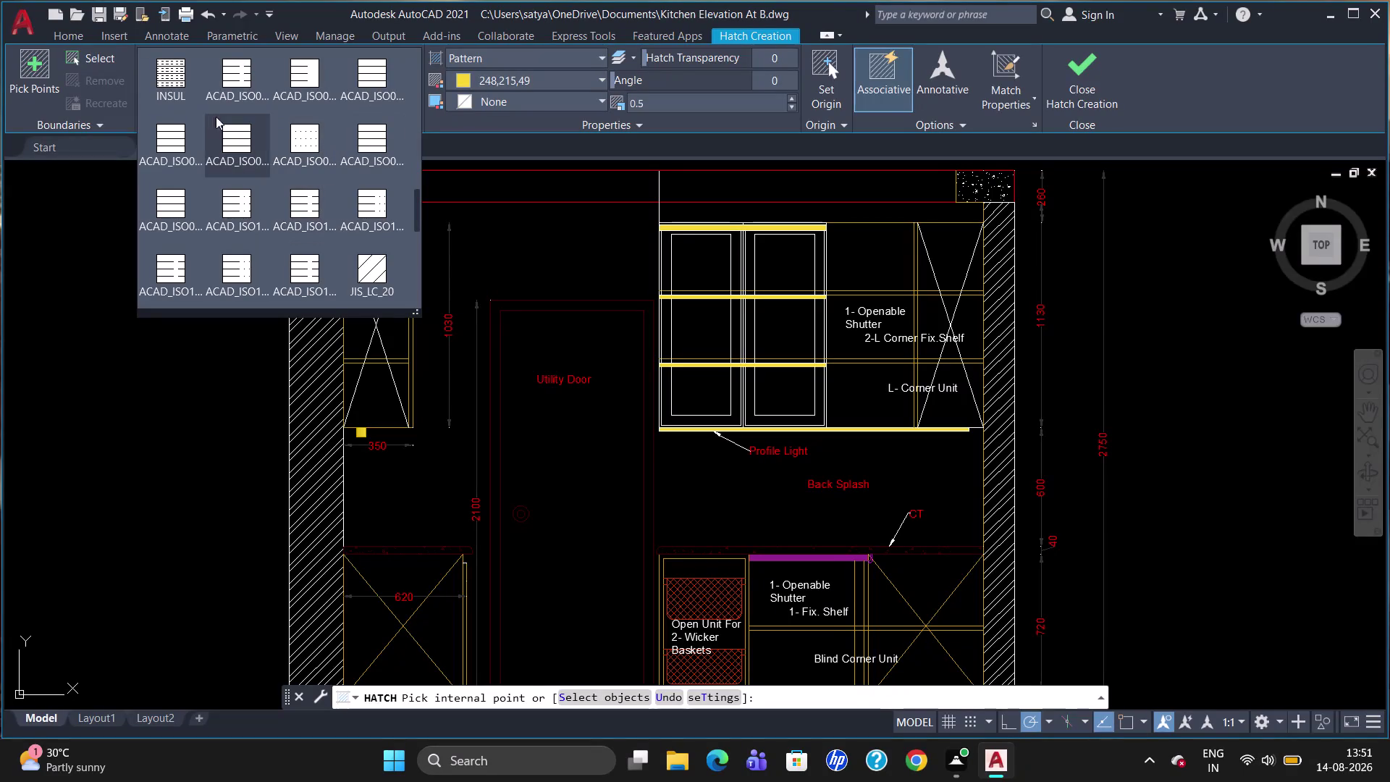
Dismiss the hatch pattern gallery, zoom to show the full kitchen elevation, and cancel HATCH.
click(124, 382)
scroll(down, 3)
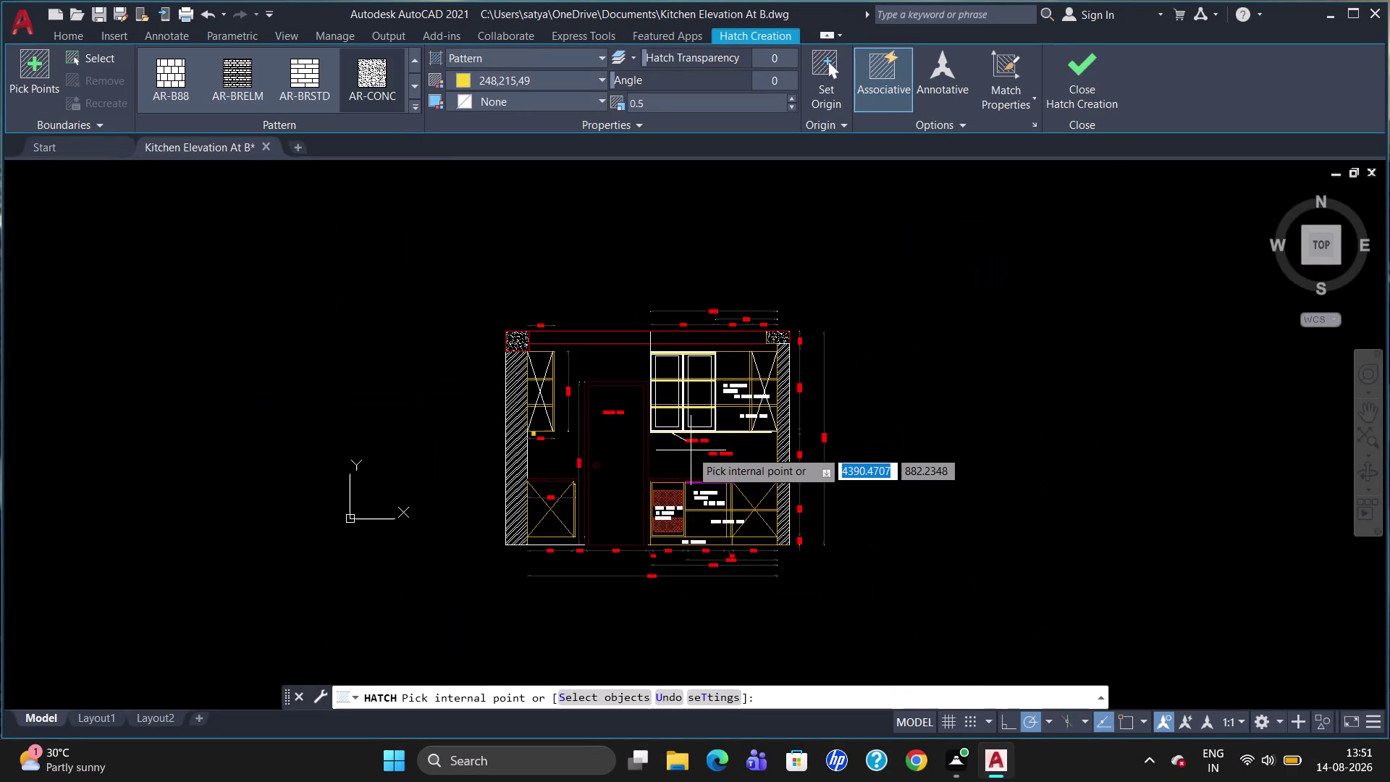
scroll(up, 3)
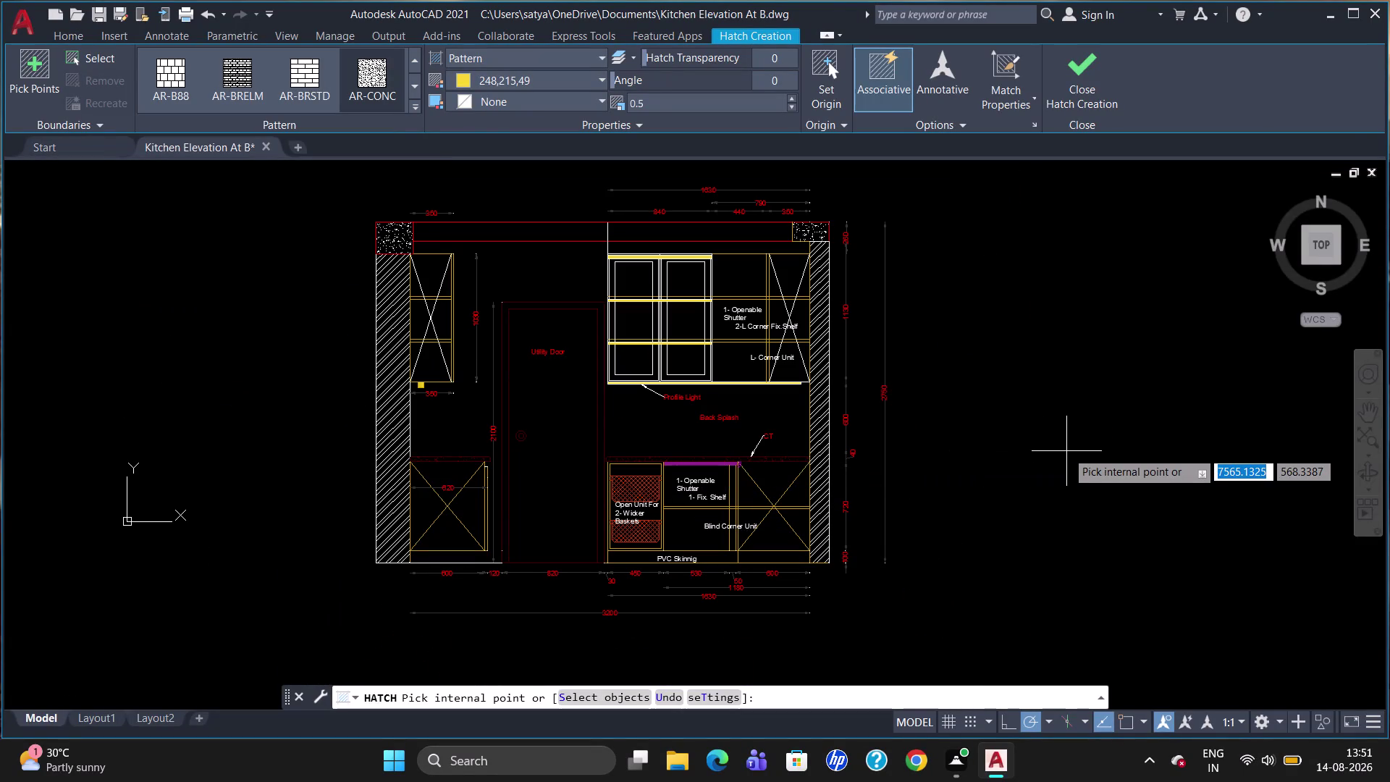
key(Escape)
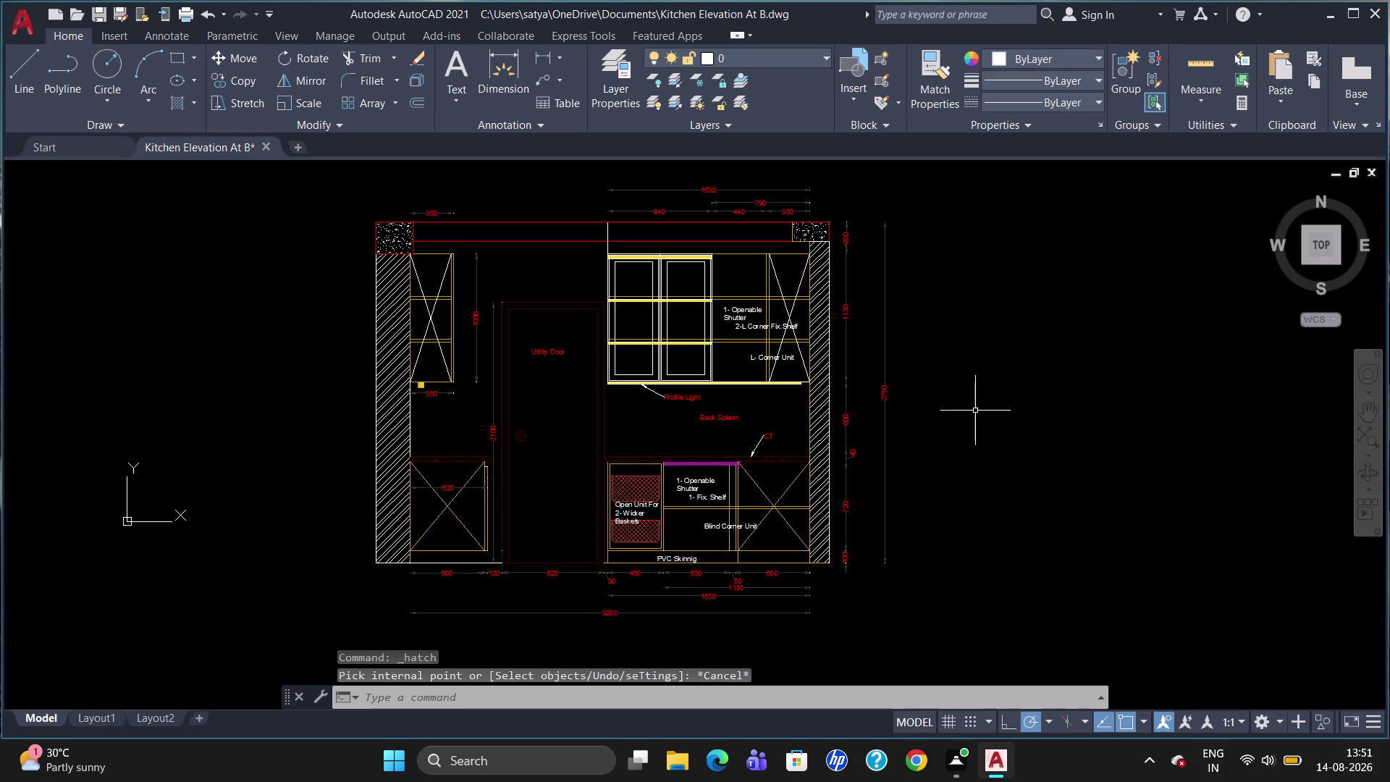